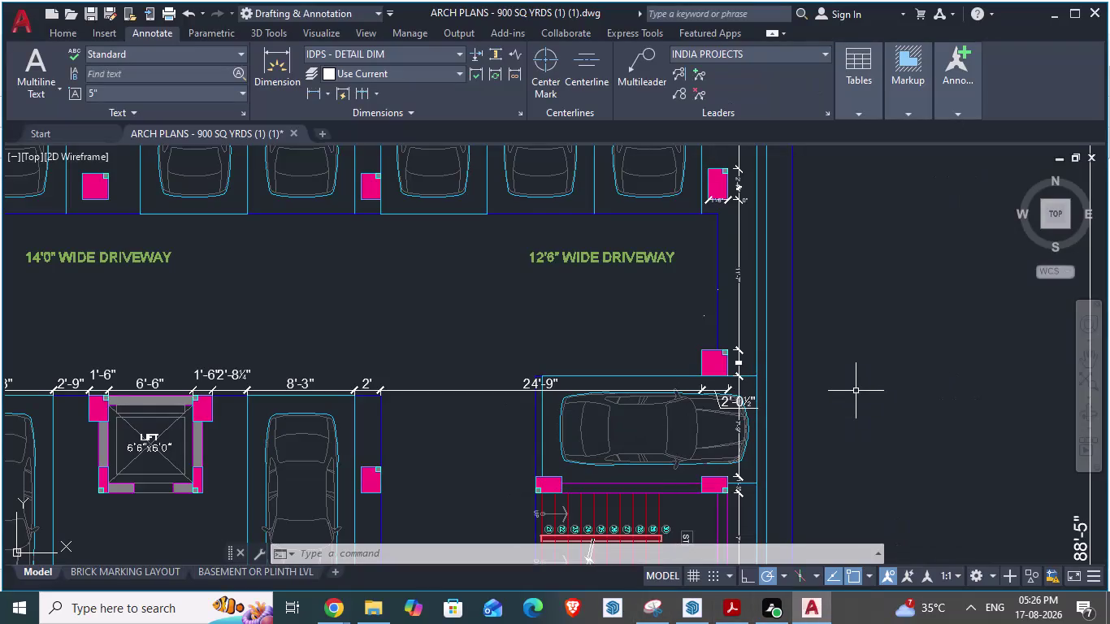
Edit the IDPS - DETAIL DIM style overrides with D and show the Symbols and Arrows settings.
key(d)
key(Return)
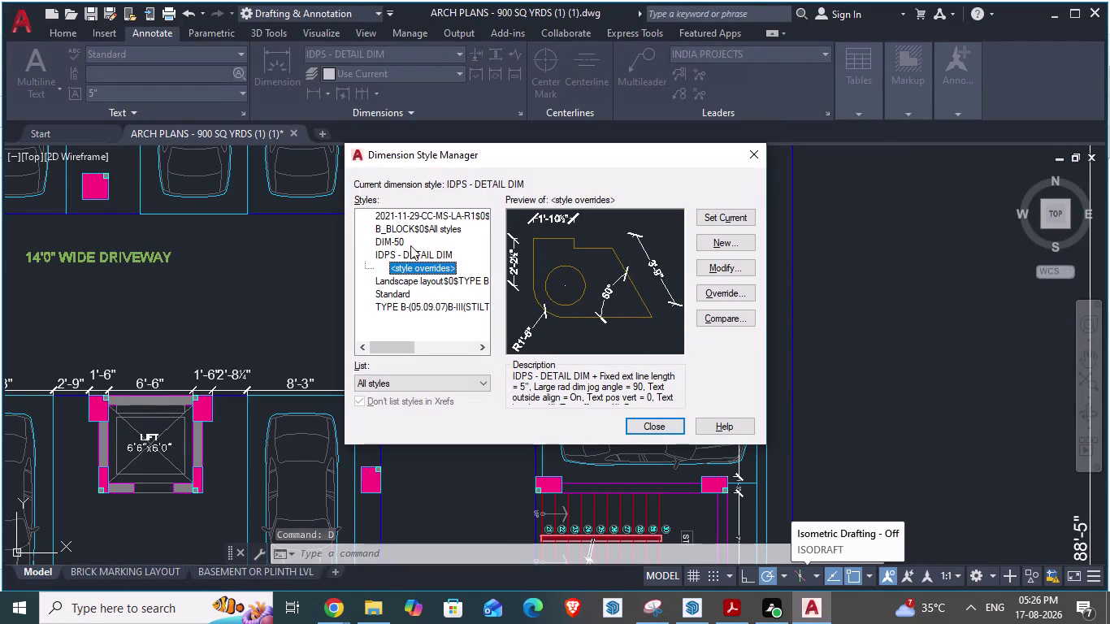
click(745, 267)
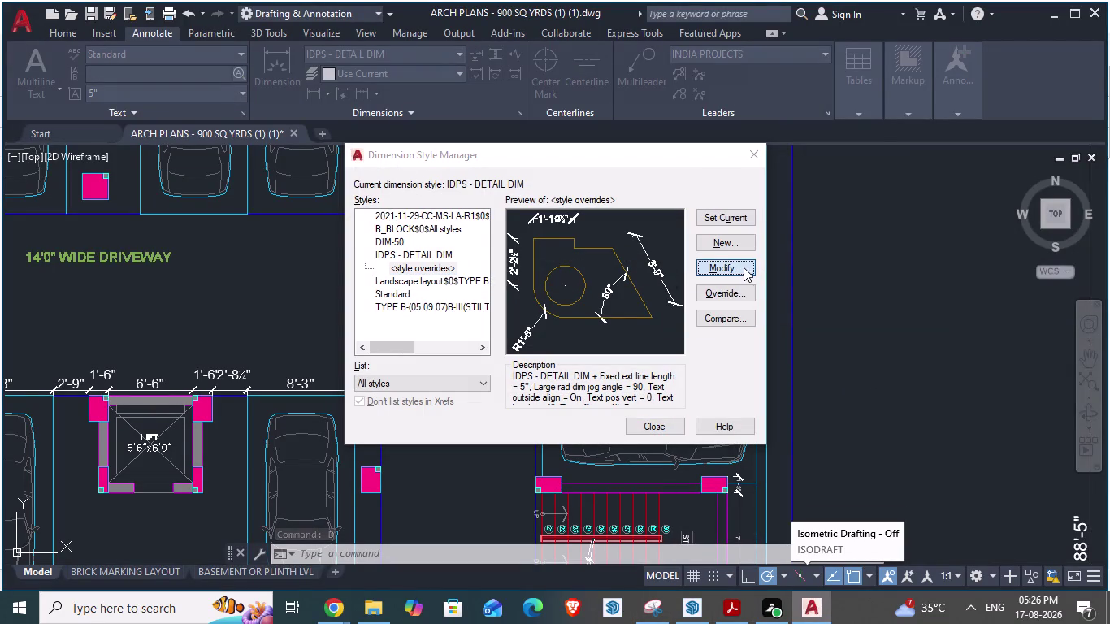
click(343, 117)
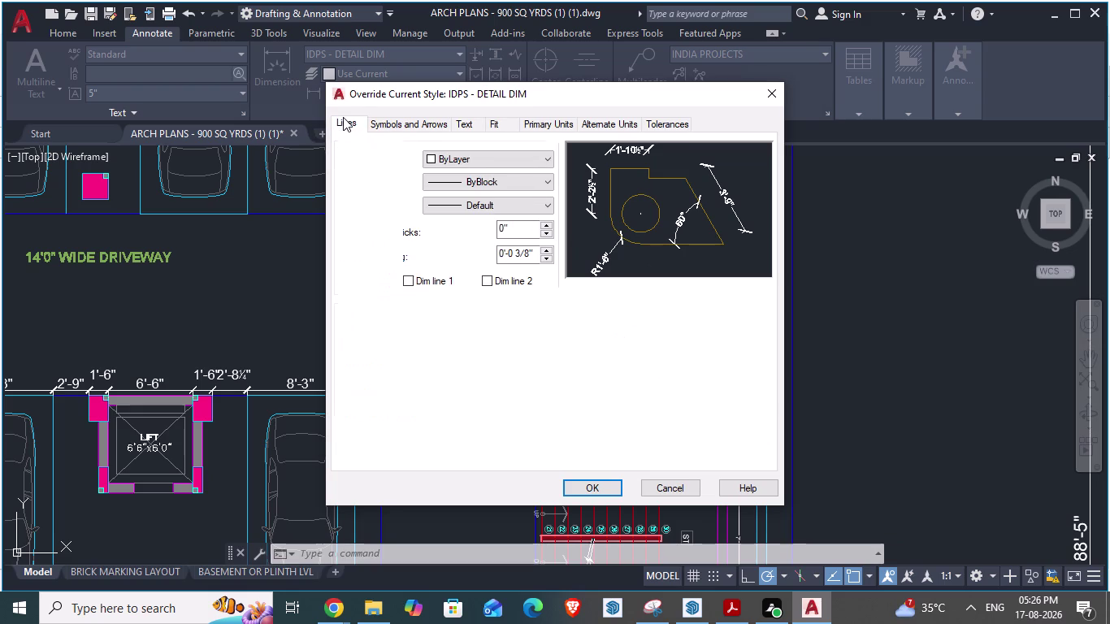
click(344, 118)
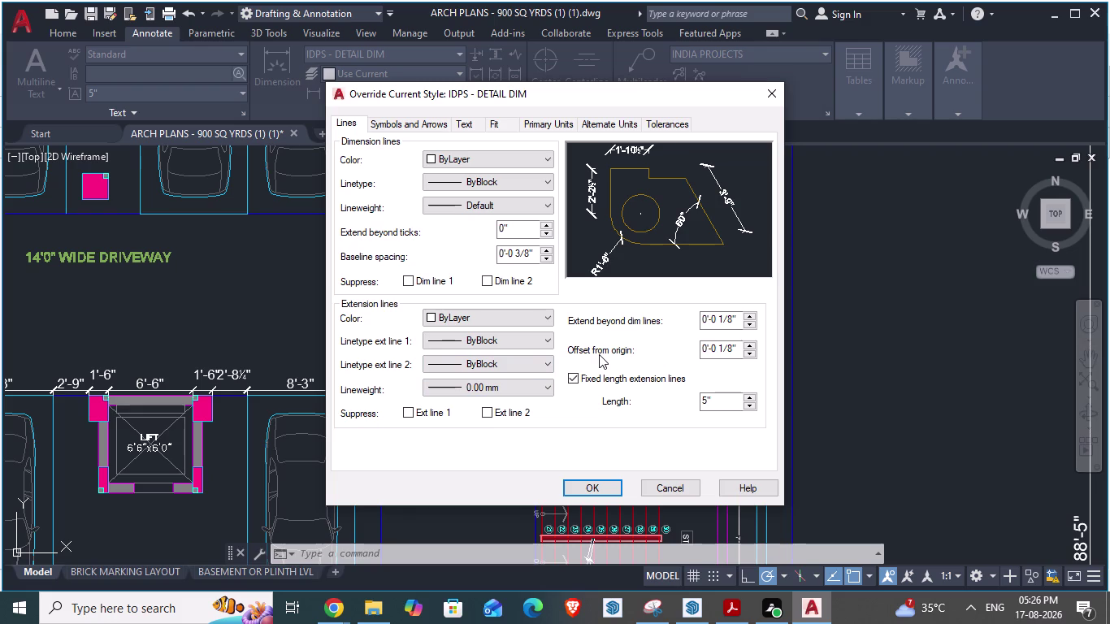
click(379, 122)
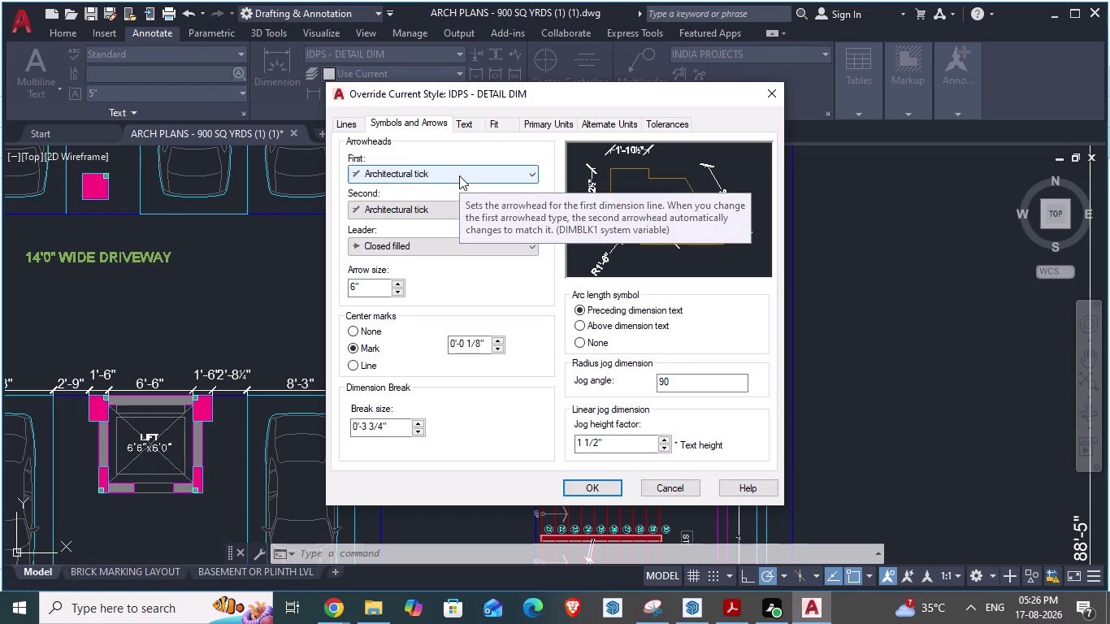
Set both first and second arrowheads to Closed filled.
click(459, 176)
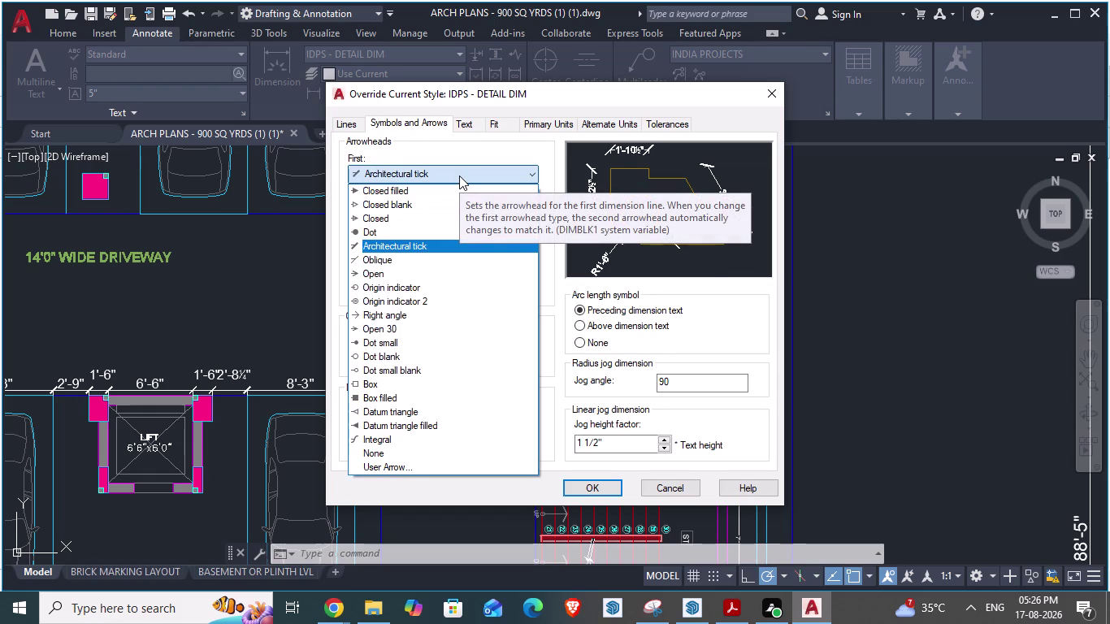
click(404, 192)
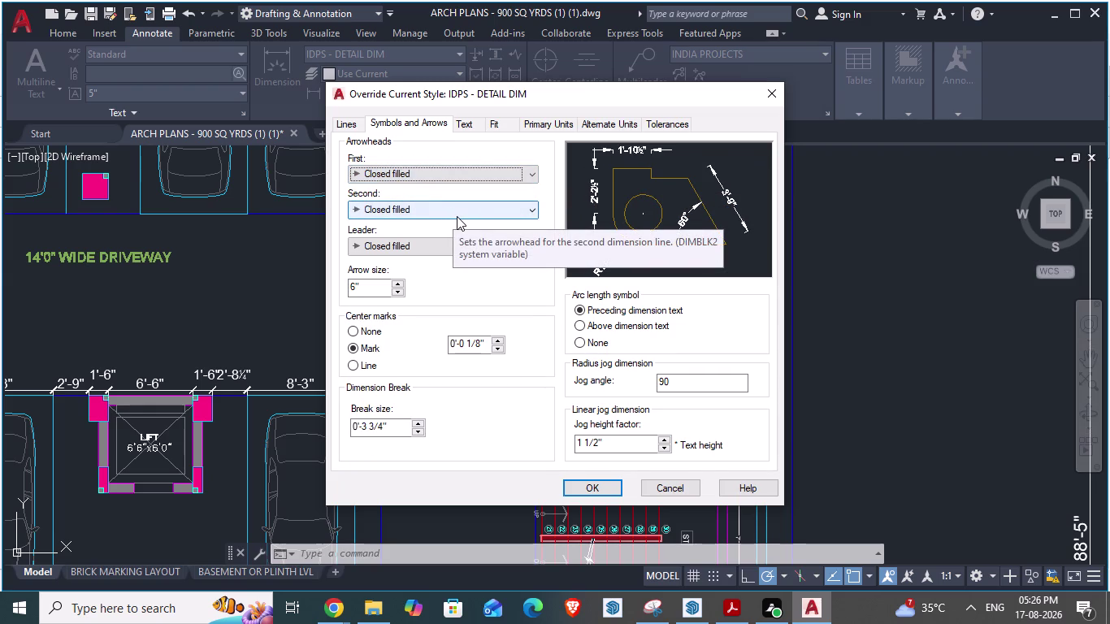
click(468, 173)
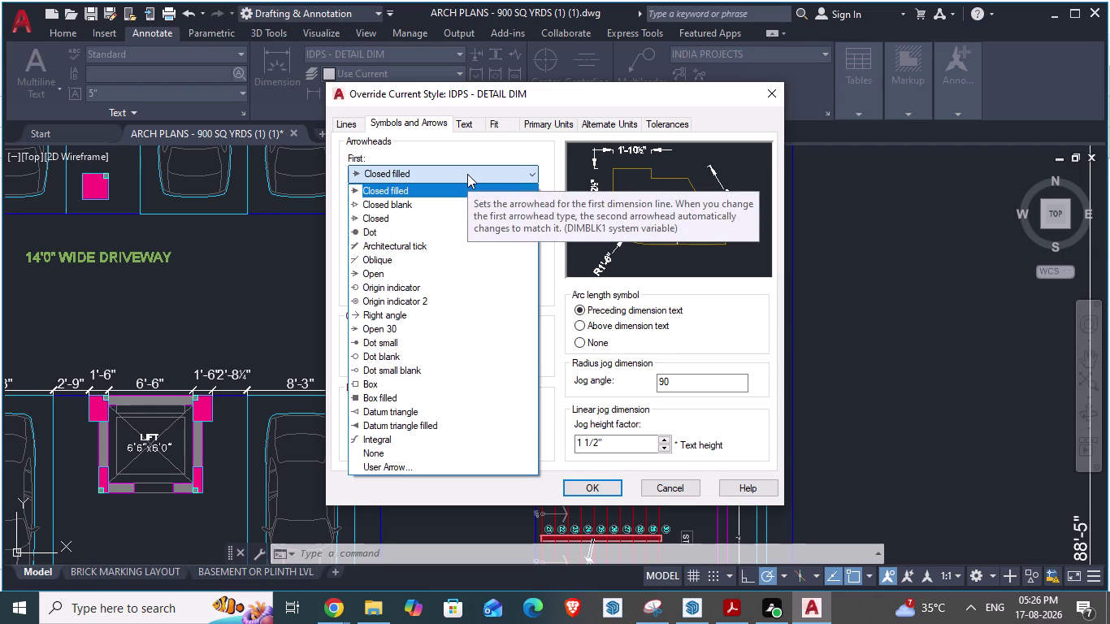
click(467, 174)
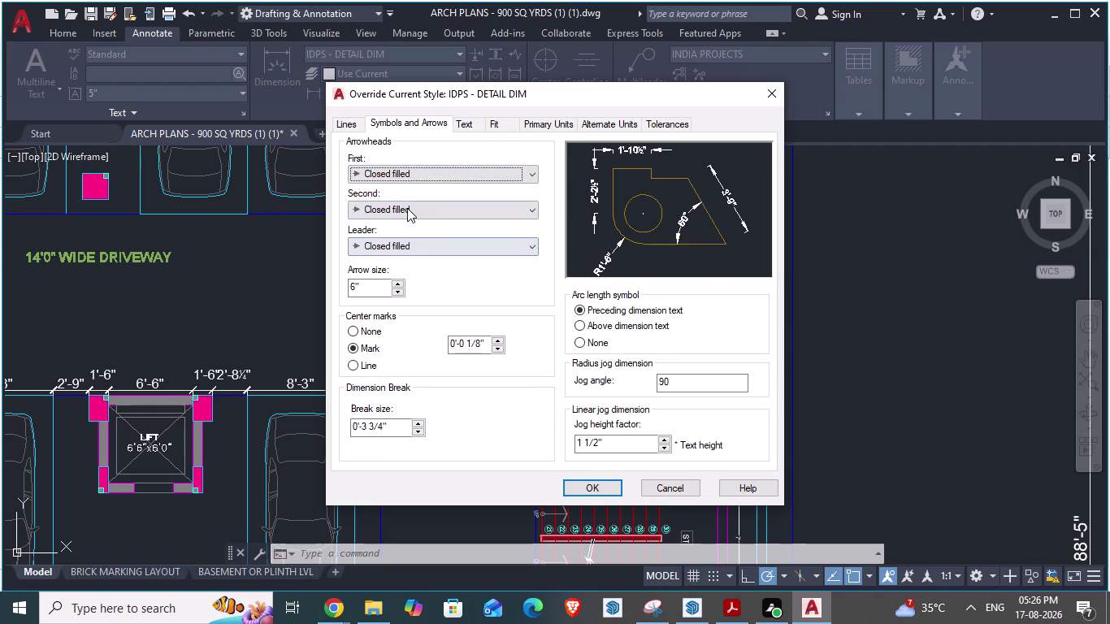
click(412, 208)
click(396, 227)
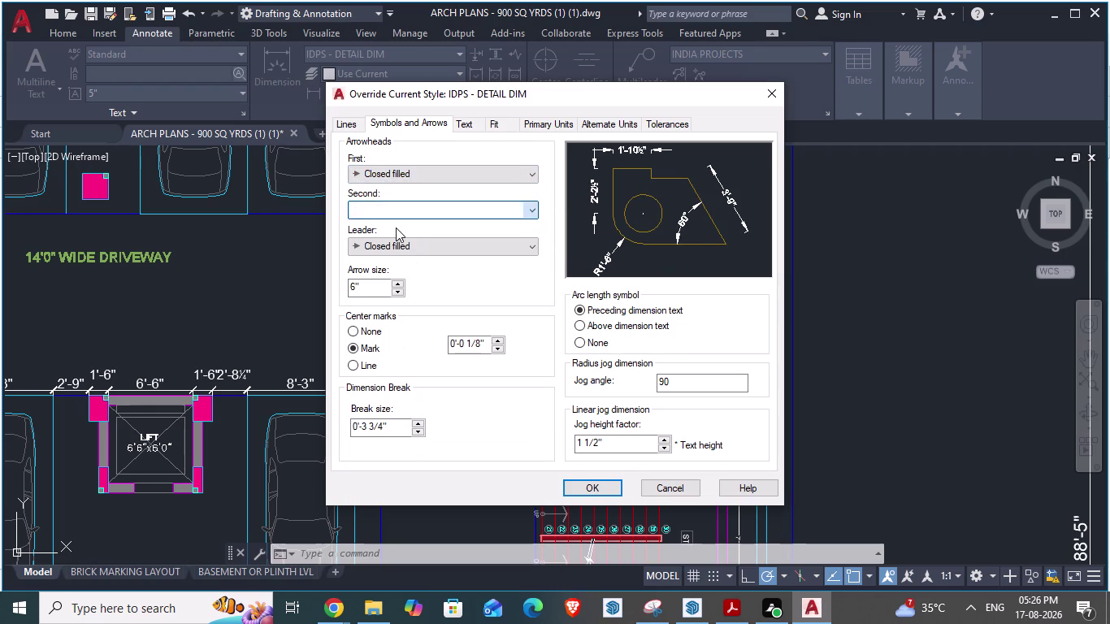
Enter 4" as the arrow size.
click(460, 277)
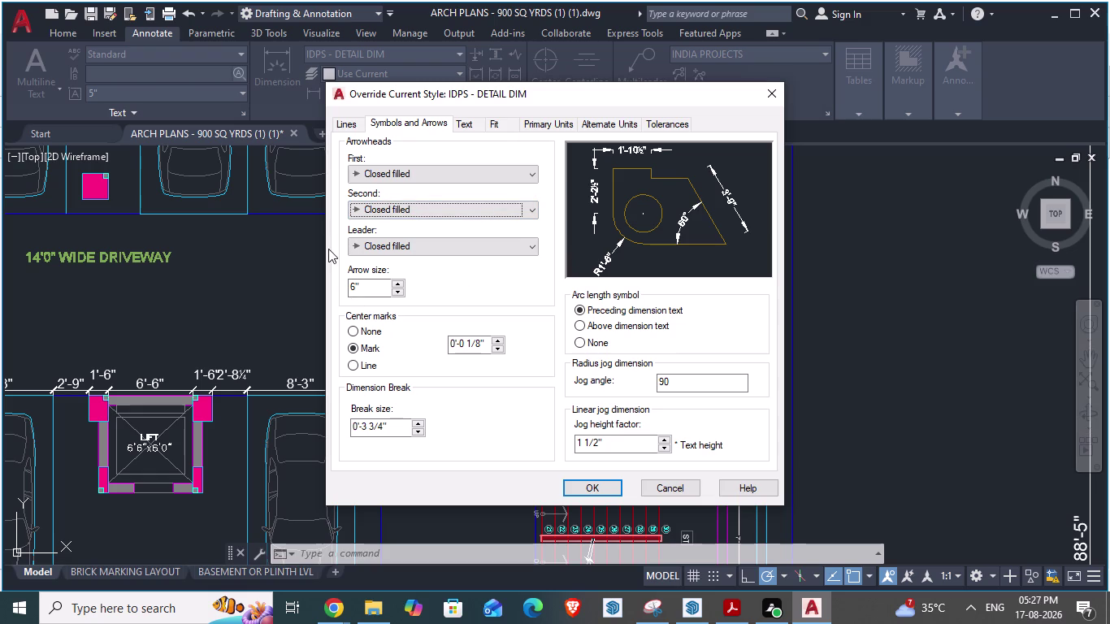
drag(364, 283, 326, 276)
text(4")
click(504, 299)
click(367, 289)
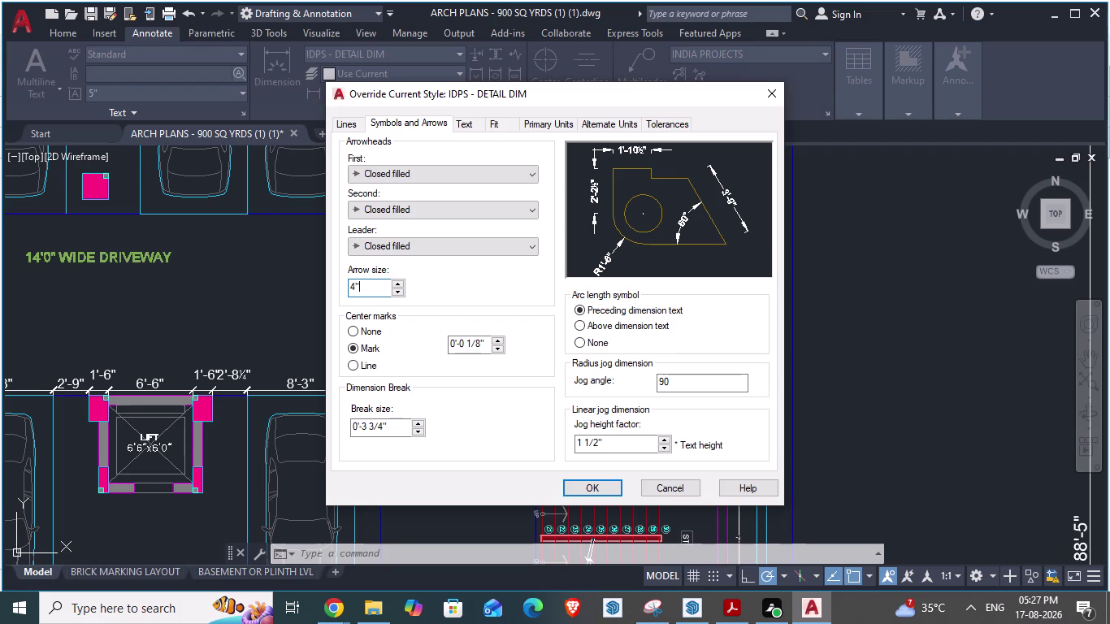
Show the override's Text settings, with ARIAL text style and white text color.
click(546, 271)
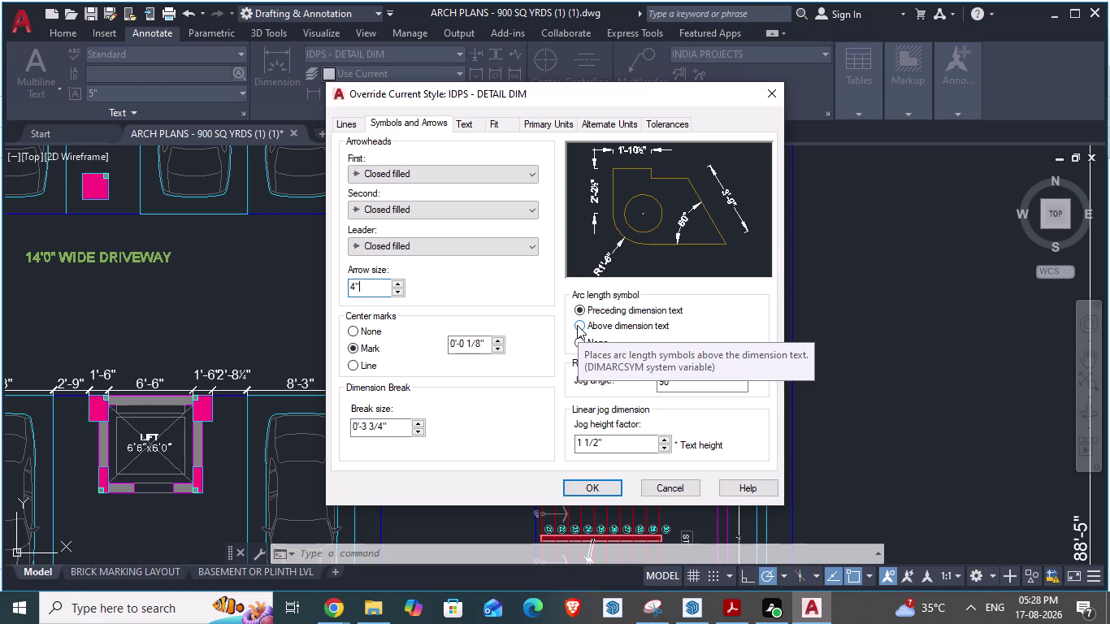
click(463, 120)
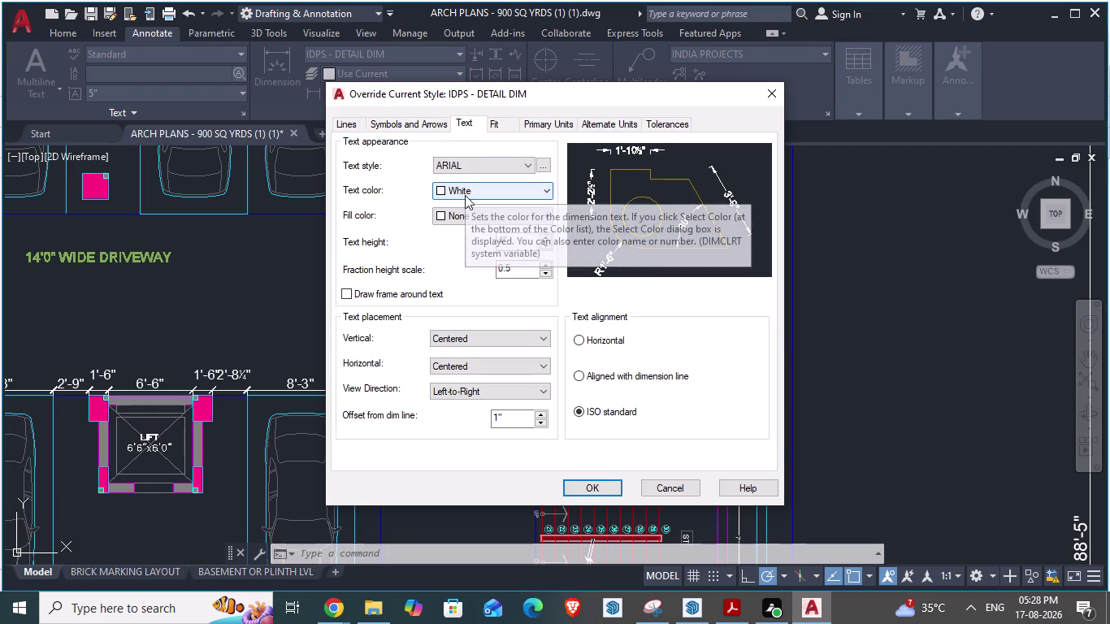
Keep ARIAL as the override's text style and review the other text options.
click(471, 170)
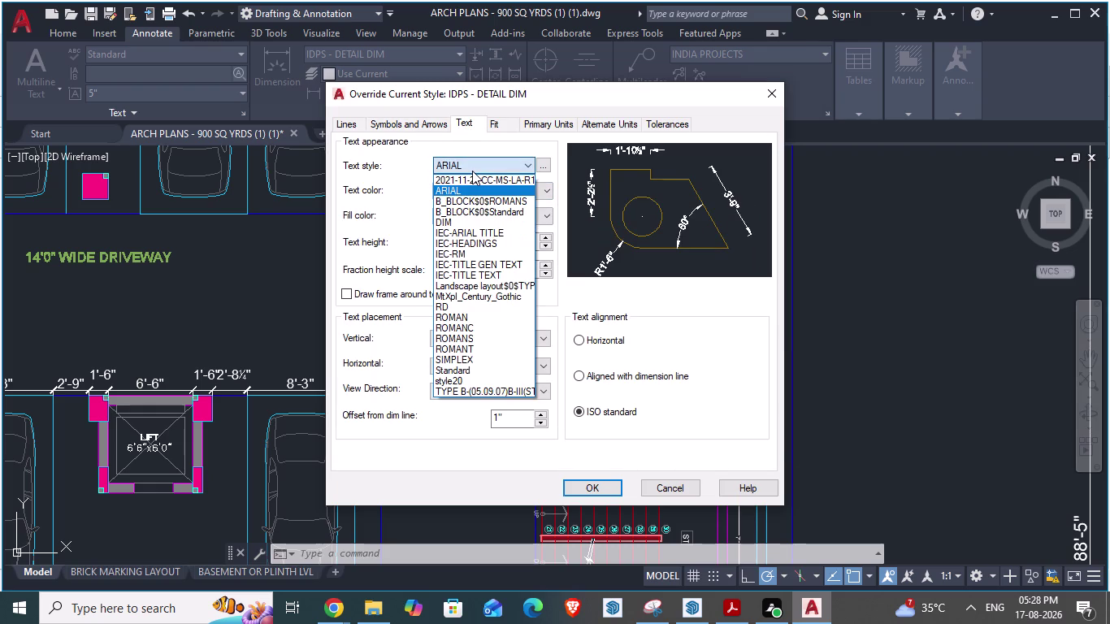
click(472, 171)
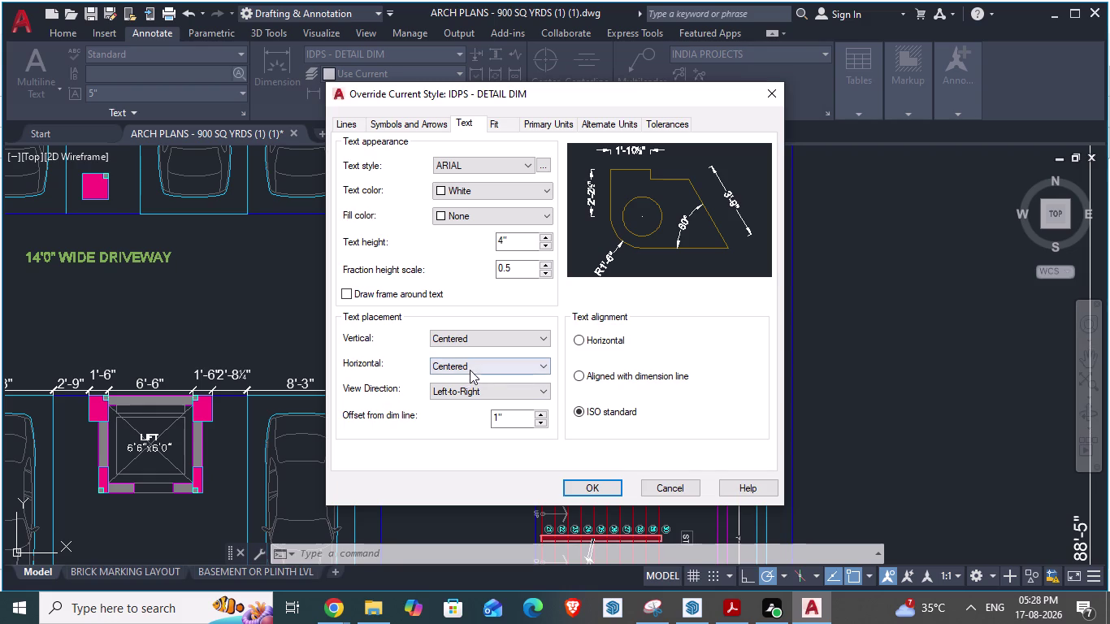
click(523, 289)
click(514, 263)
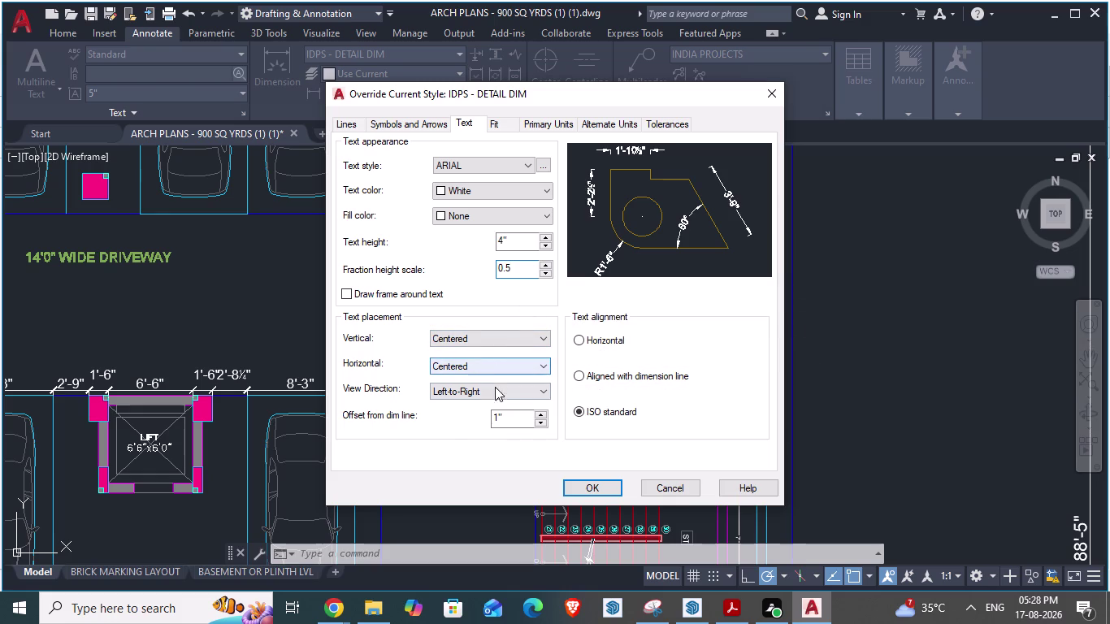
click(458, 422)
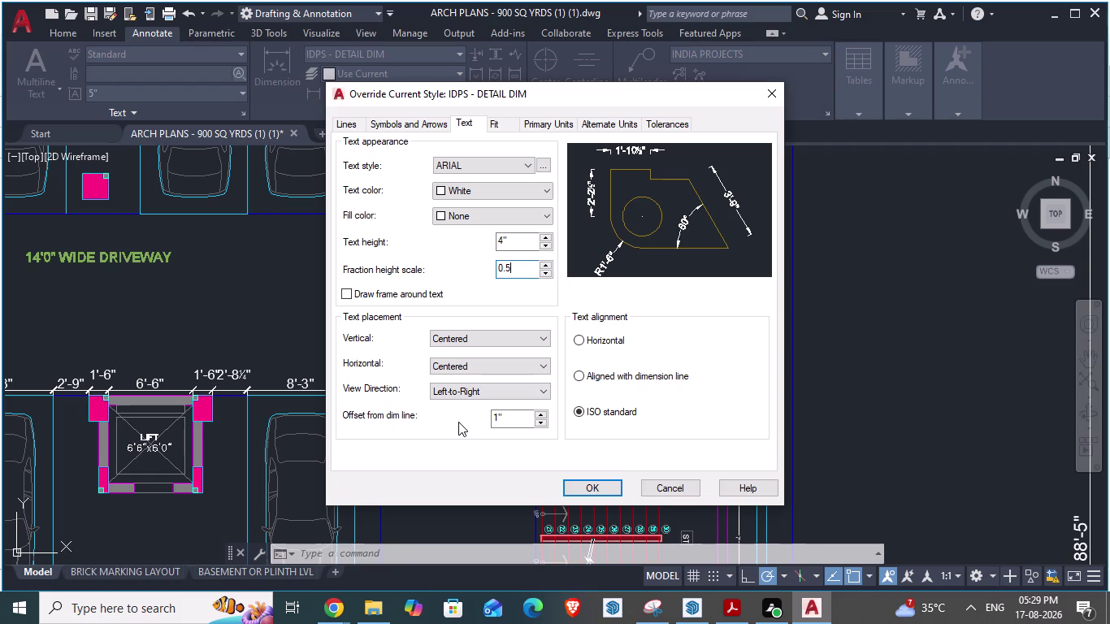
Keep text vertically centered and set the offset from dimension line to 0.5".
click(468, 331)
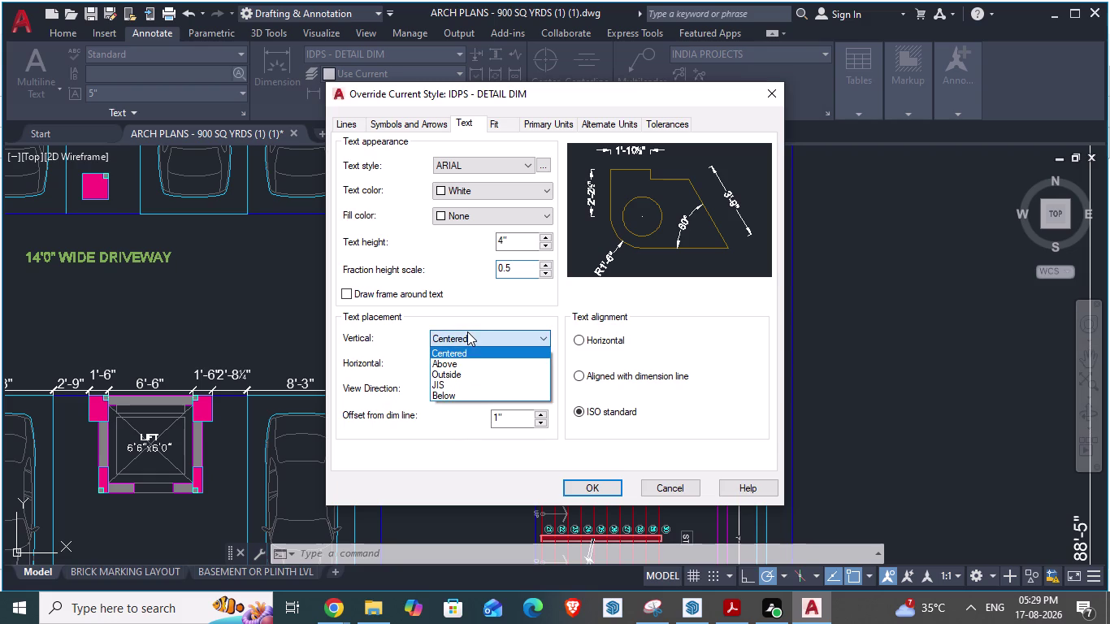
click(467, 352)
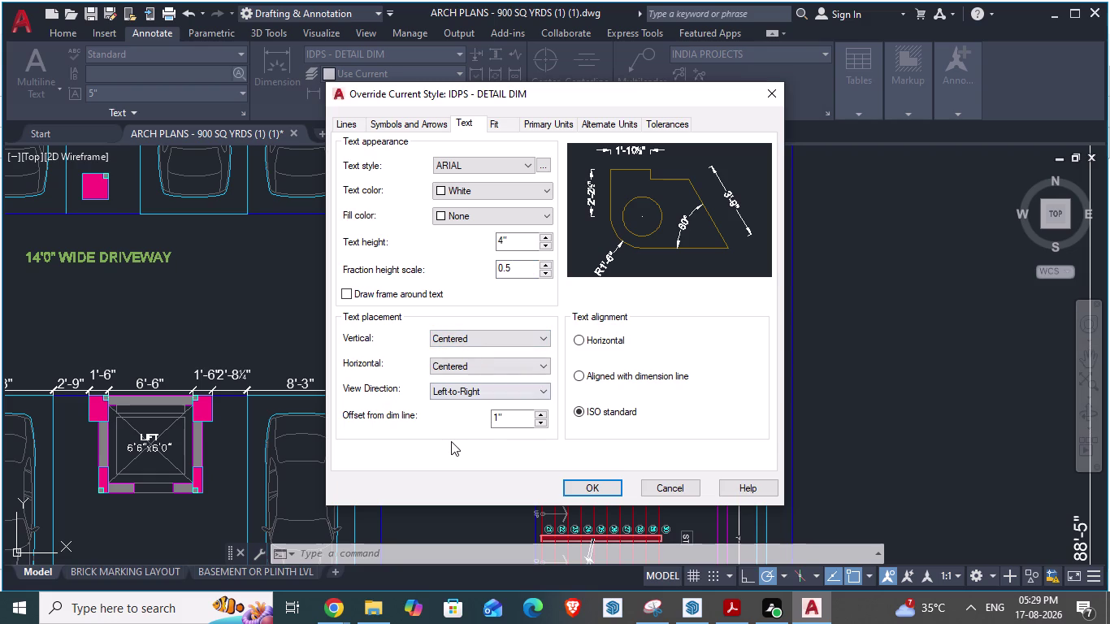
click(451, 441)
drag(508, 415, 477, 426)
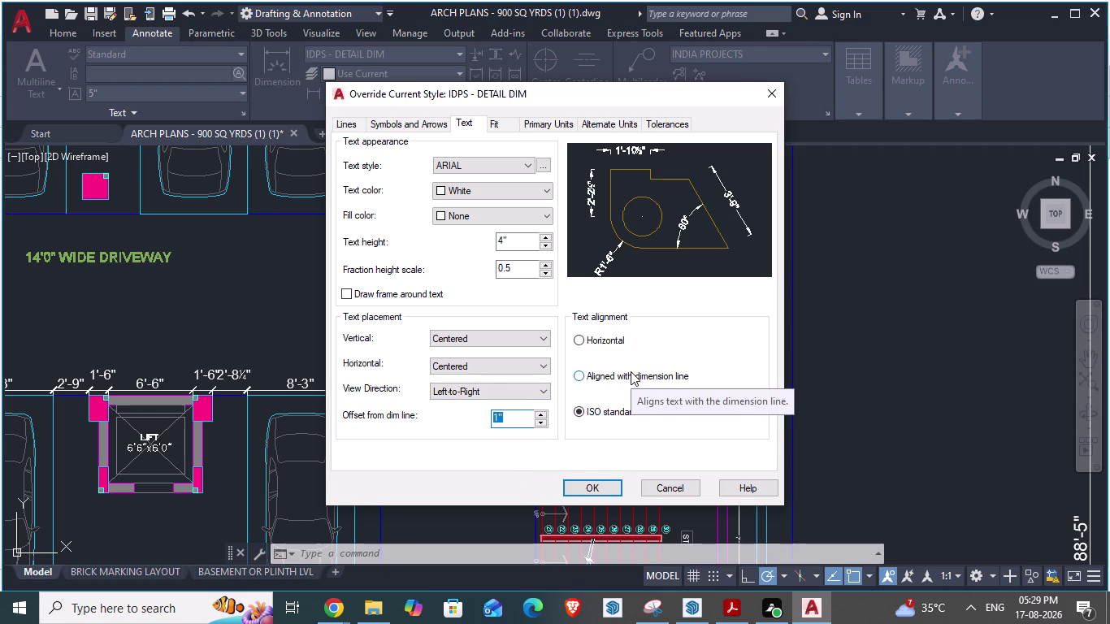
text(0.5")
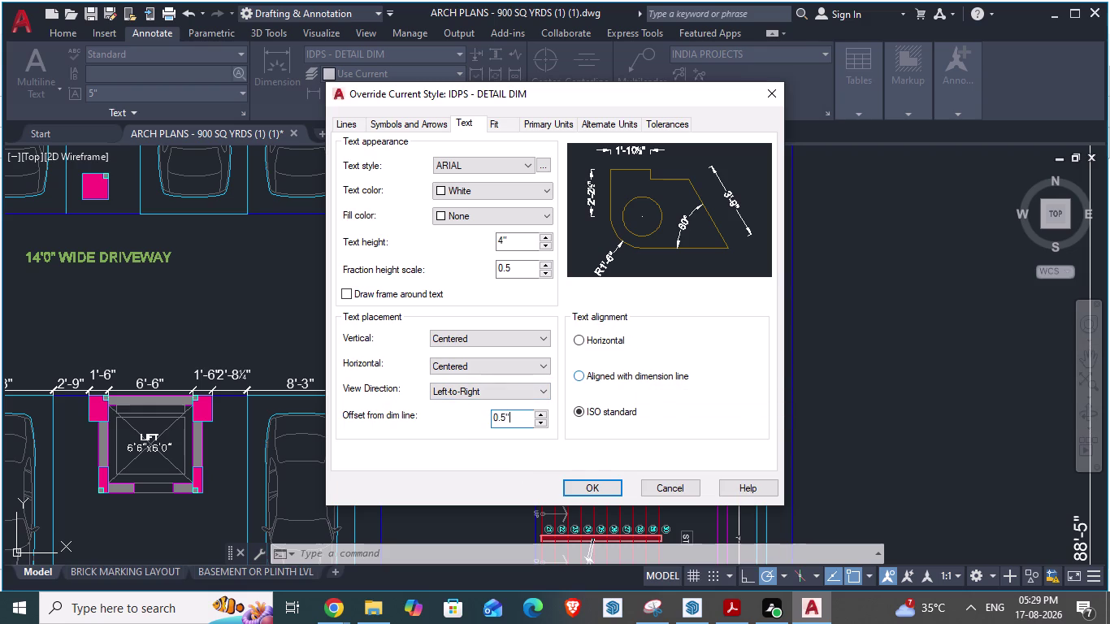
click(534, 440)
click(505, 122)
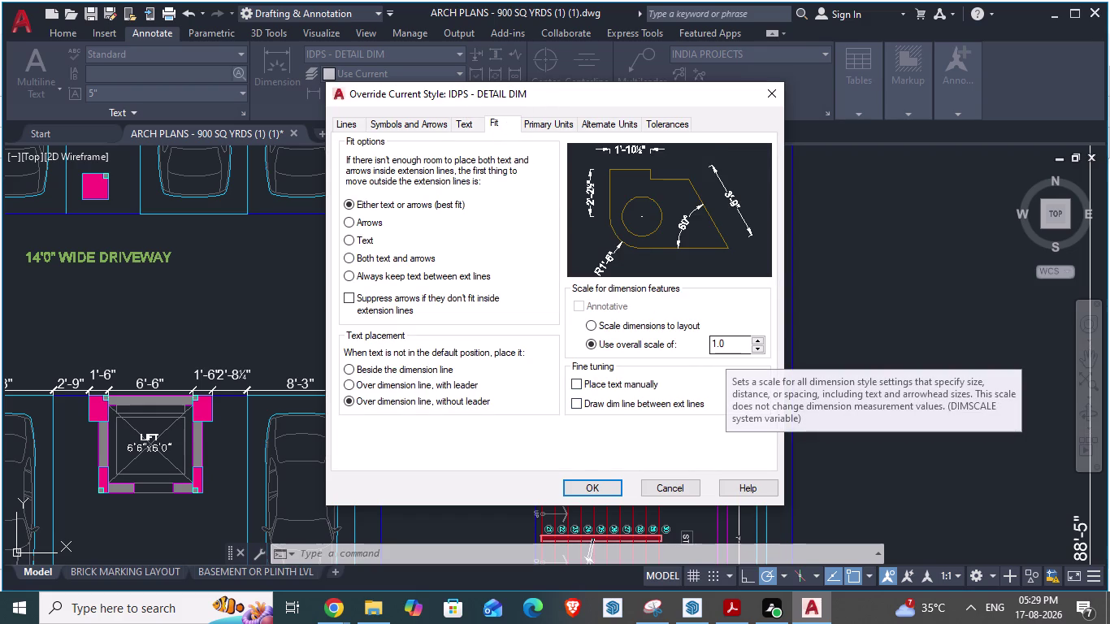
Set the overall scale to 0.5 and place displaced text beside the dimension line.
drag(730, 348, 682, 340)
text(0.5)
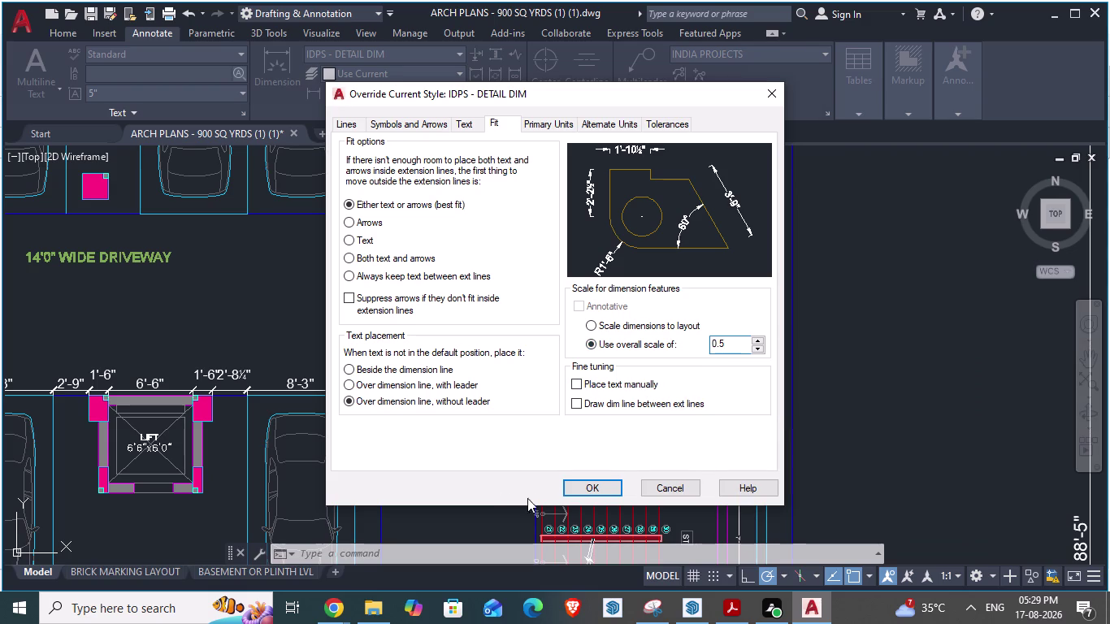
click(539, 435)
click(349, 371)
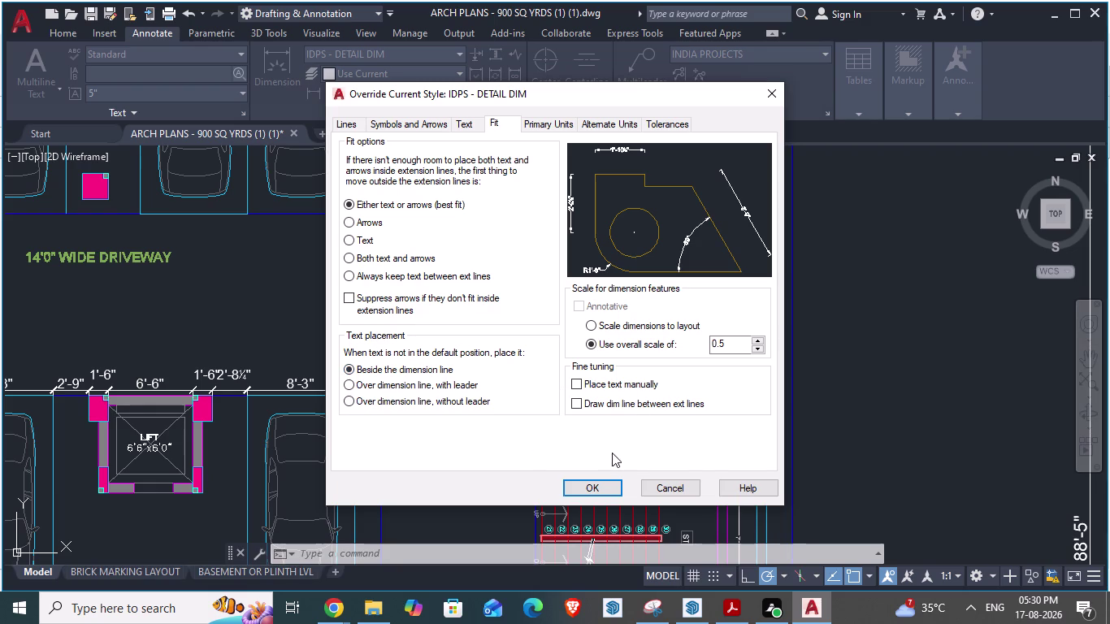
Always draw dimension lines between extension lines and accept the override settings.
click(566, 403)
click(580, 404)
click(581, 399)
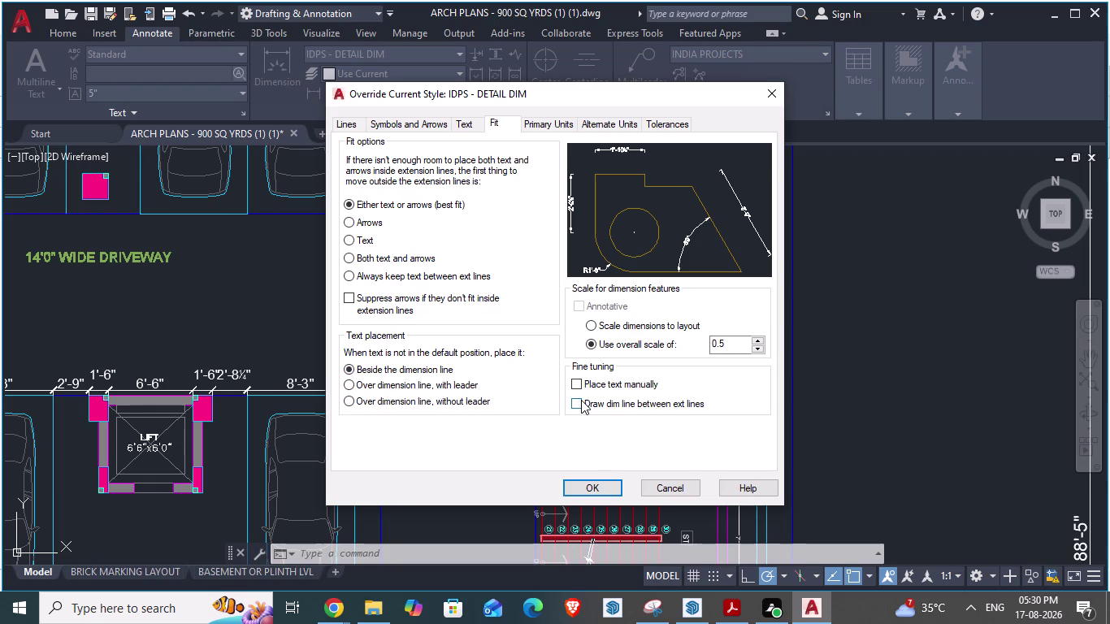
click(581, 400)
click(581, 400)
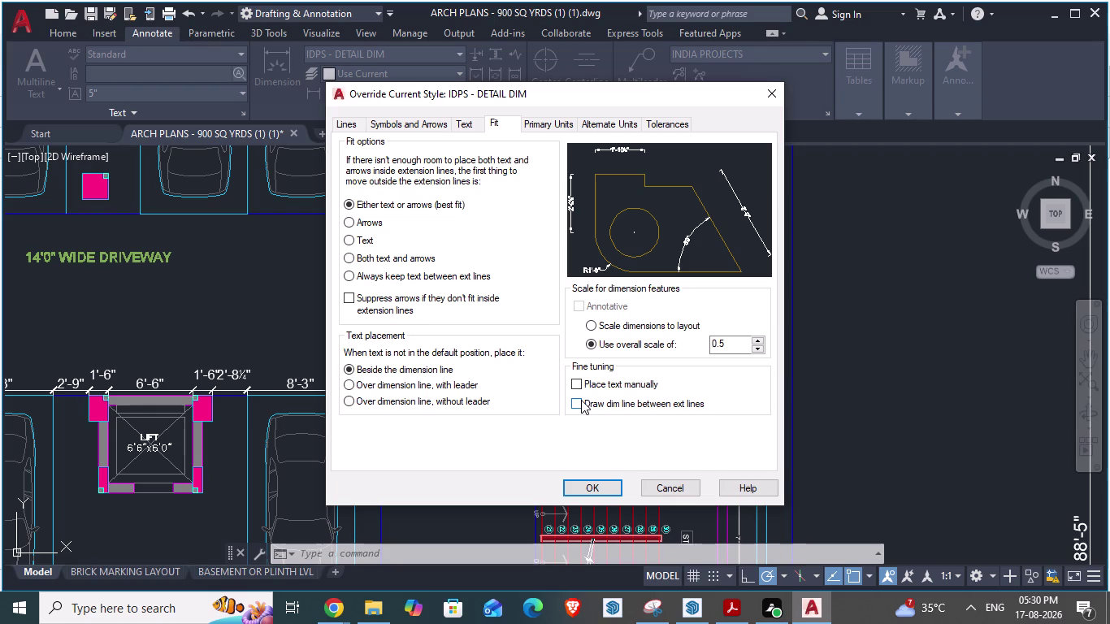
click(581, 399)
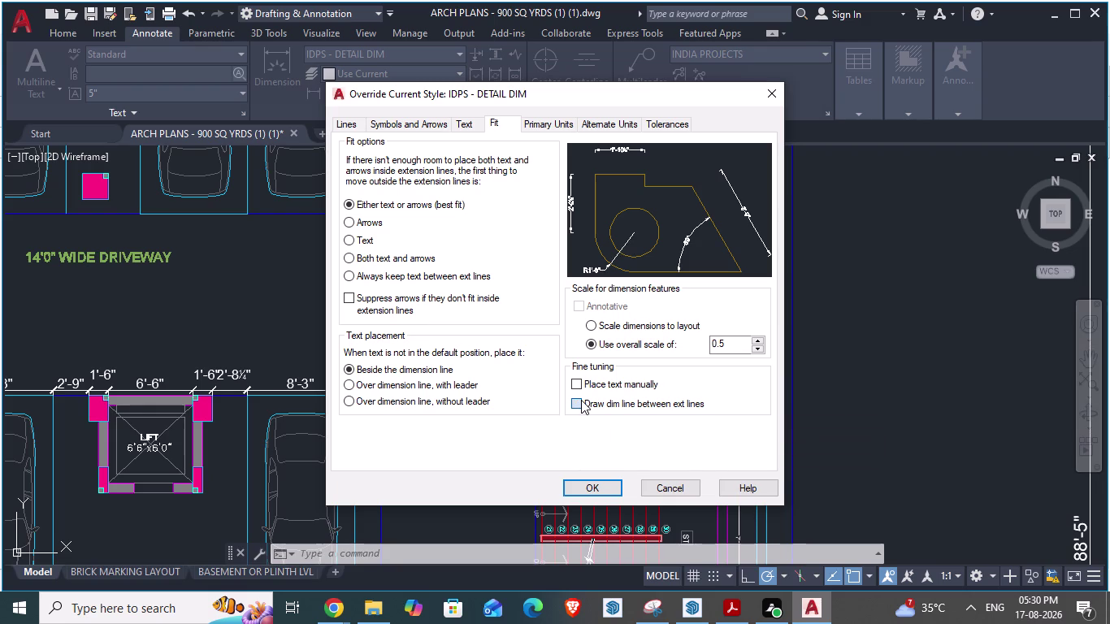
click(581, 400)
click(577, 403)
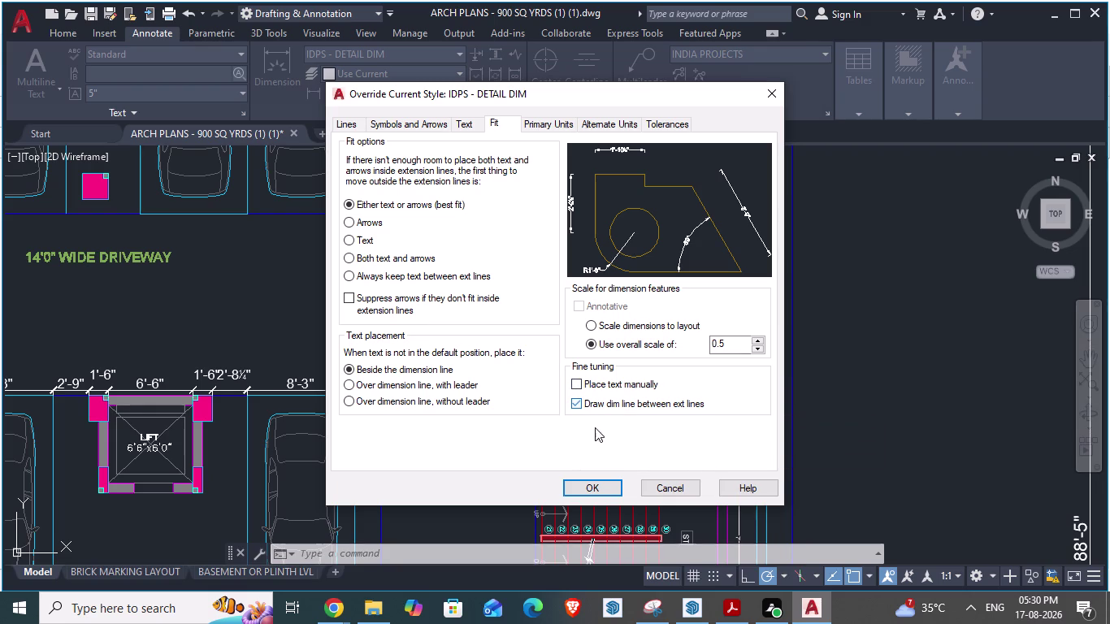
scroll(up, 3)
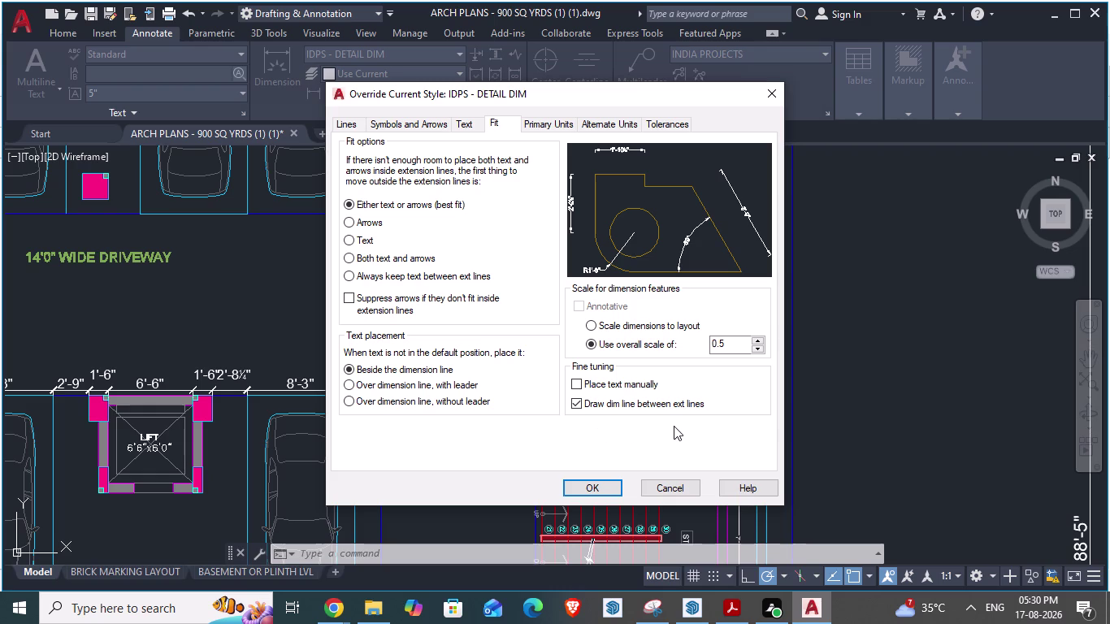
click(596, 486)
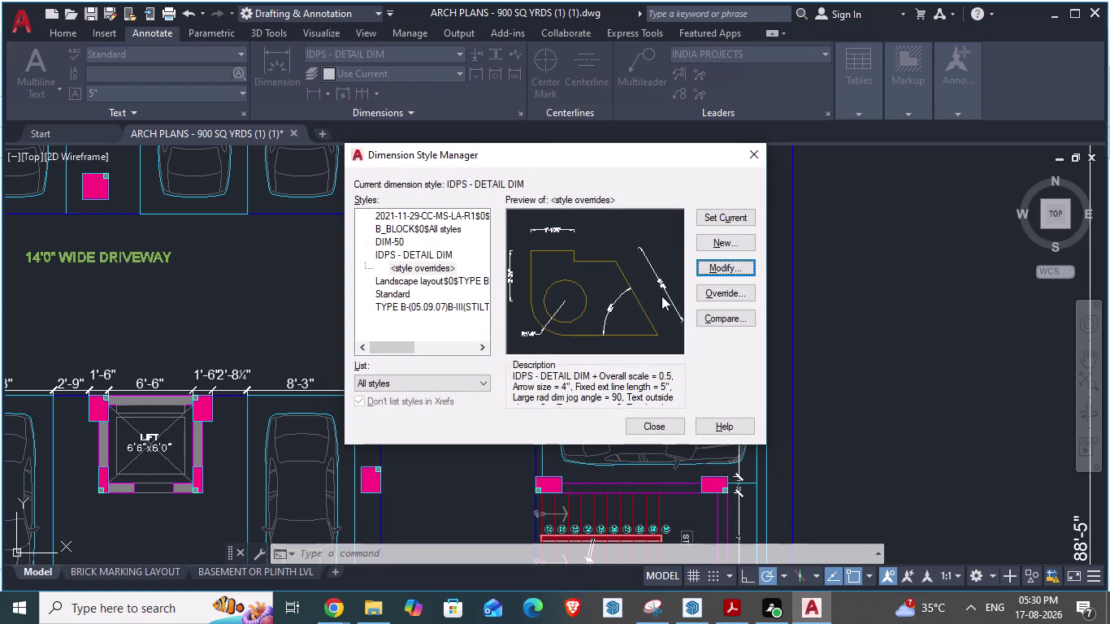
Make the style overrides current and inspect restyled plan dimensions like 2'-4½".
click(705, 221)
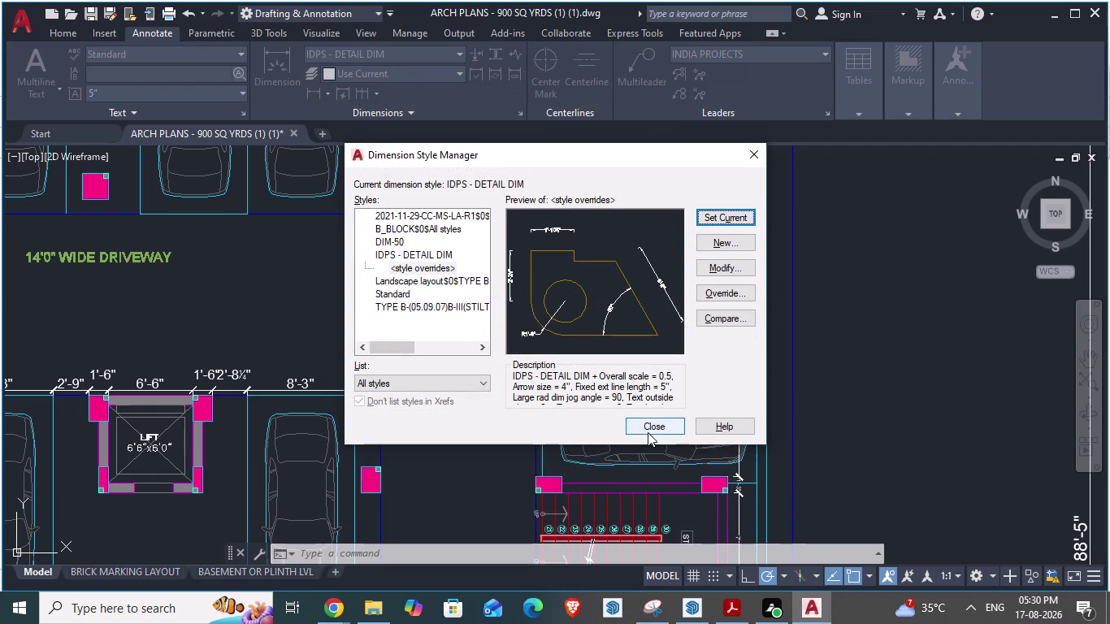
click(648, 432)
scroll(down, 3)
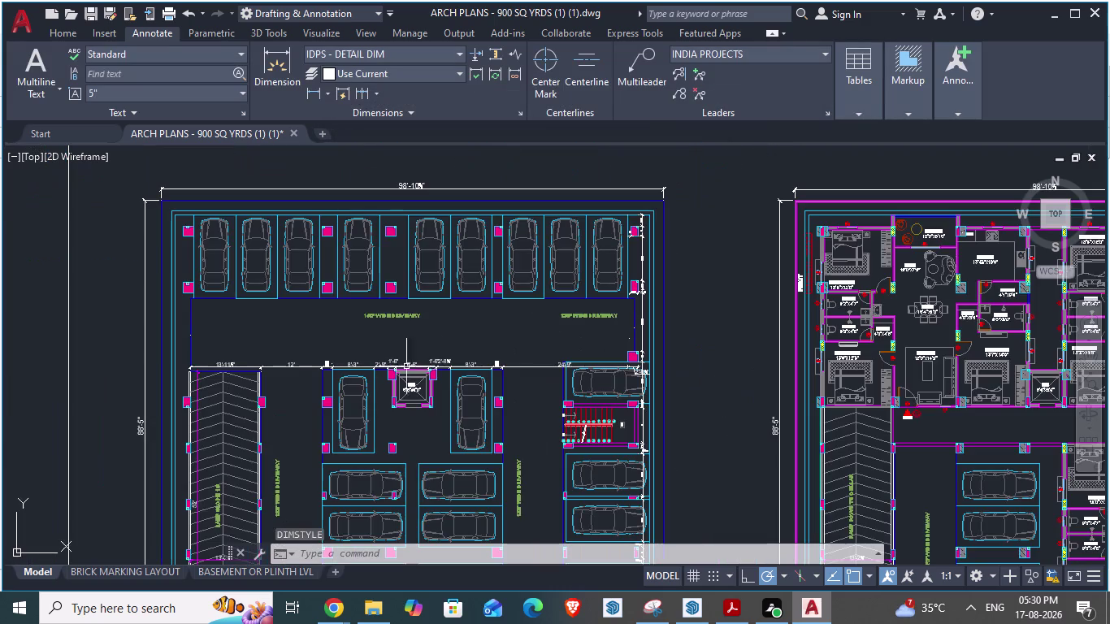
scroll(up, 3)
scroll(up, 3)
scroll(down, 3)
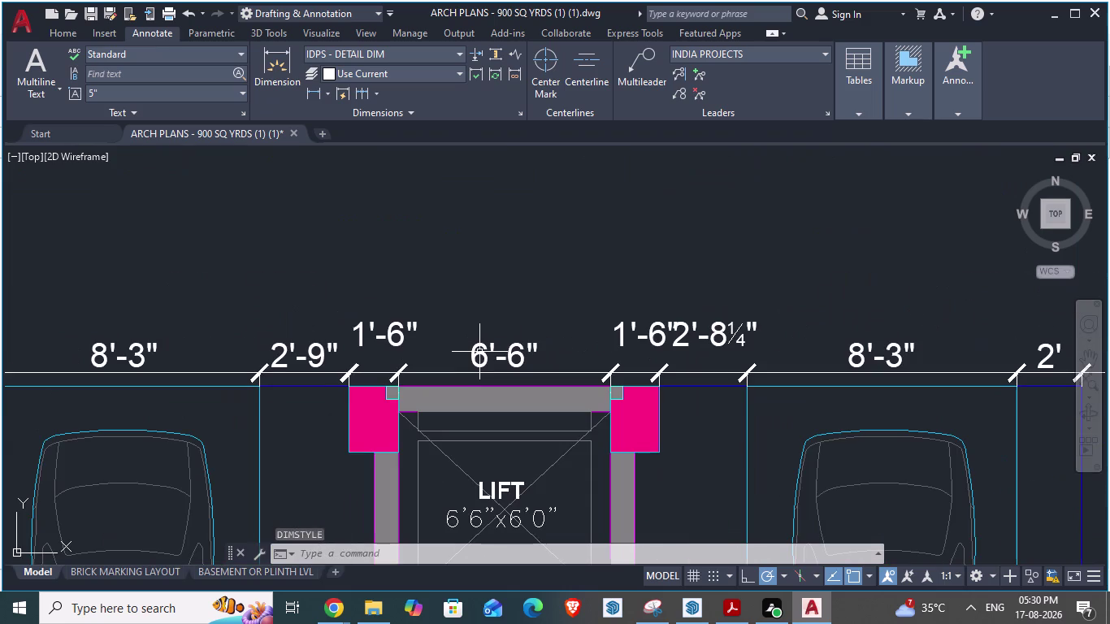
scroll(down, 3)
scroll(down, 3)
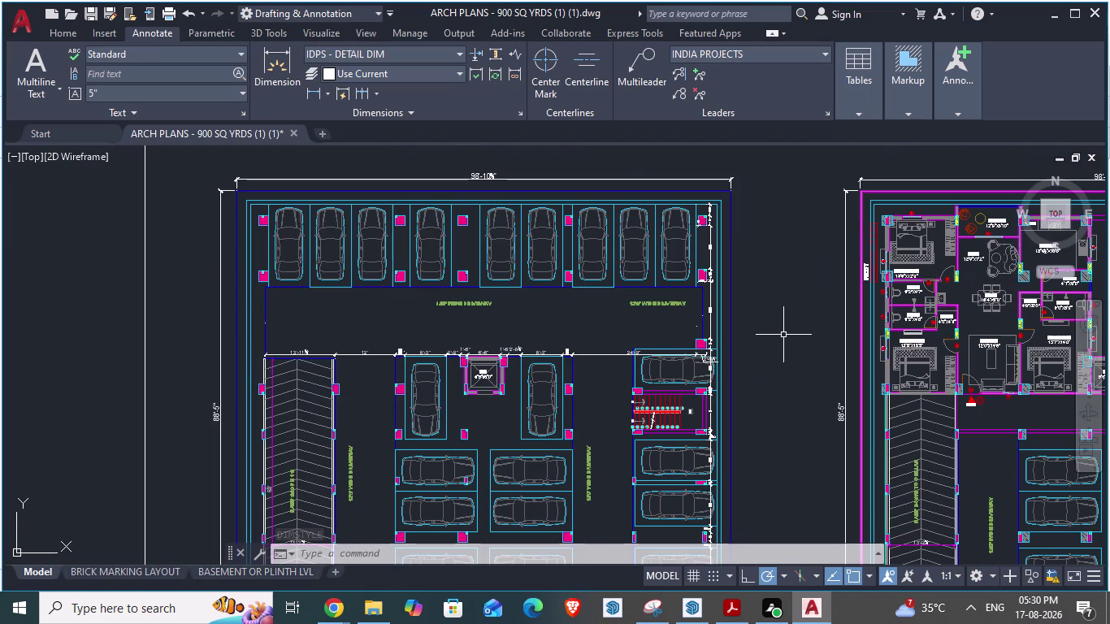
scroll(up, 3)
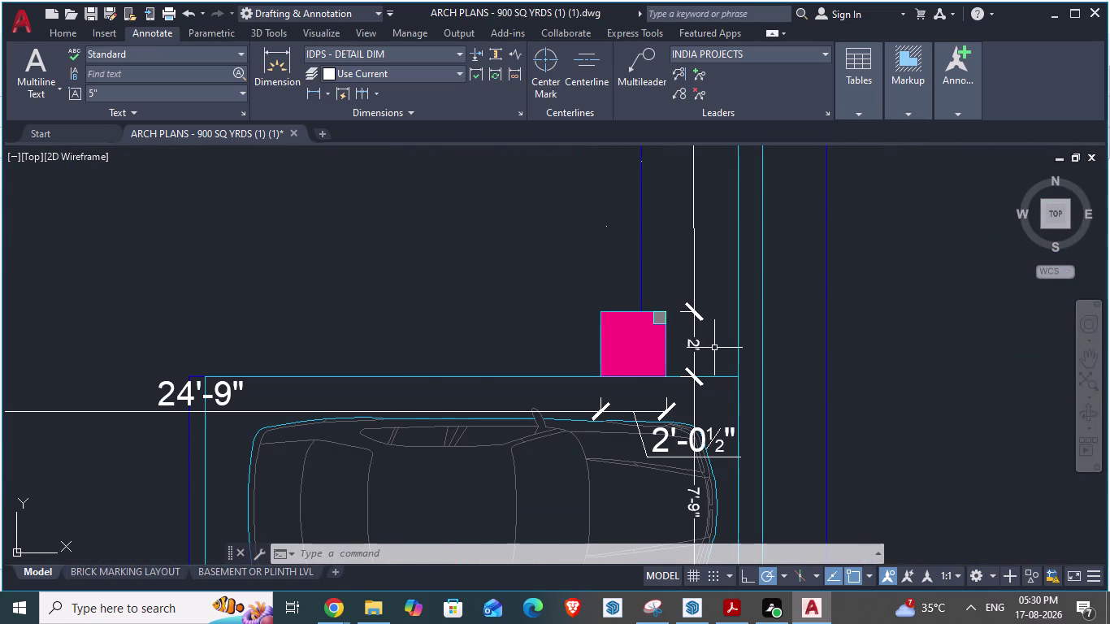
scroll(down, 3)
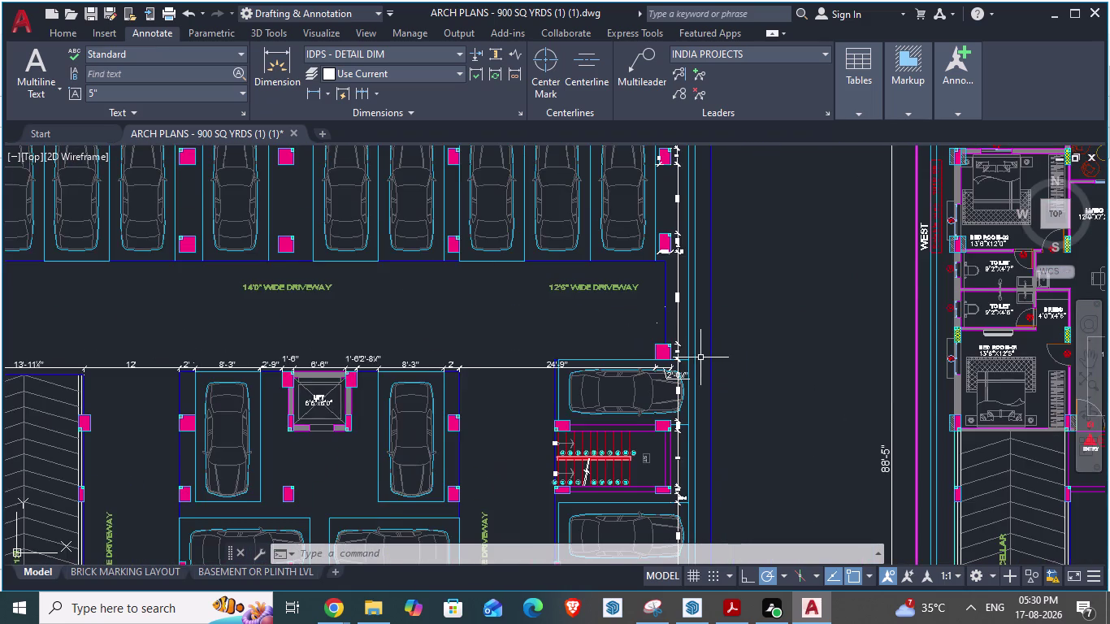
scroll(down, 3)
scroll(up, 3)
scroll(up, 3)
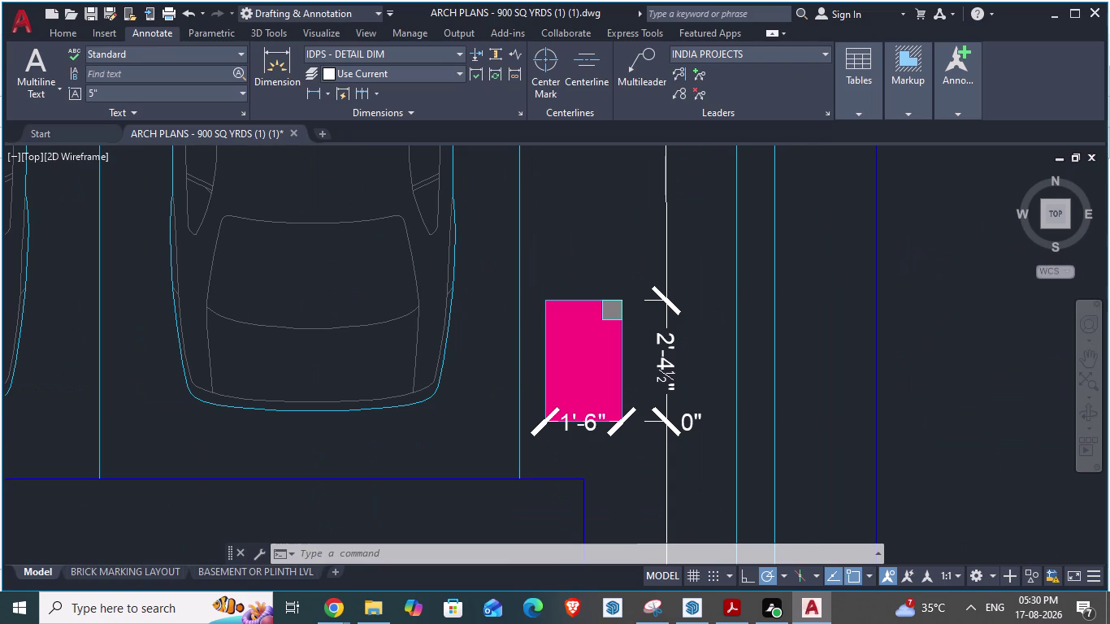
scroll(down, 3)
scroll(up, 3)
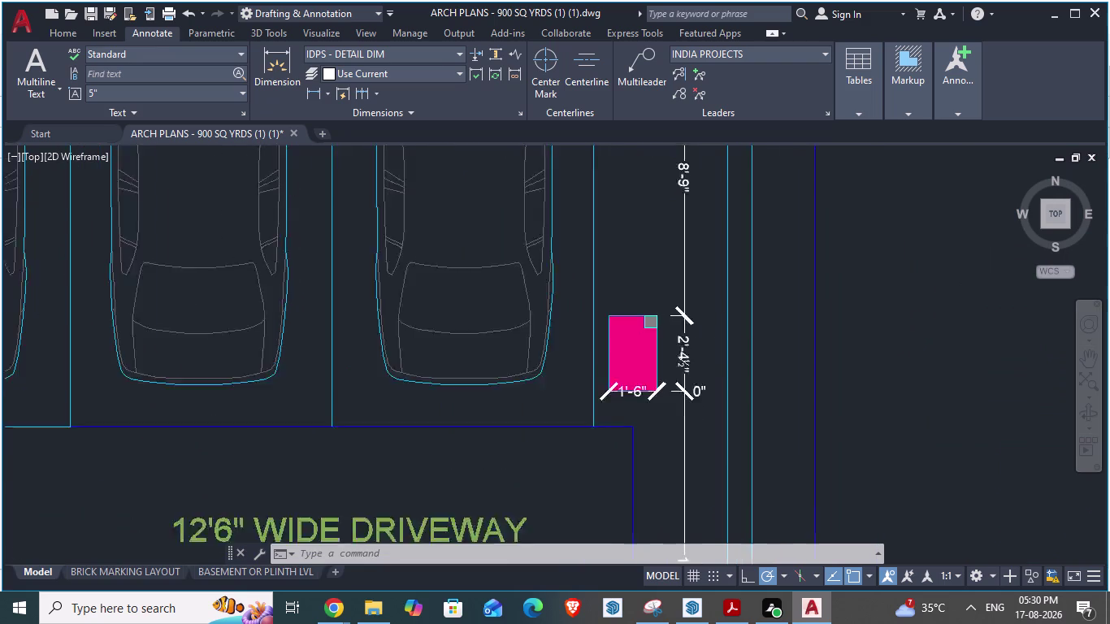
scroll(up, 3)
click(632, 343)
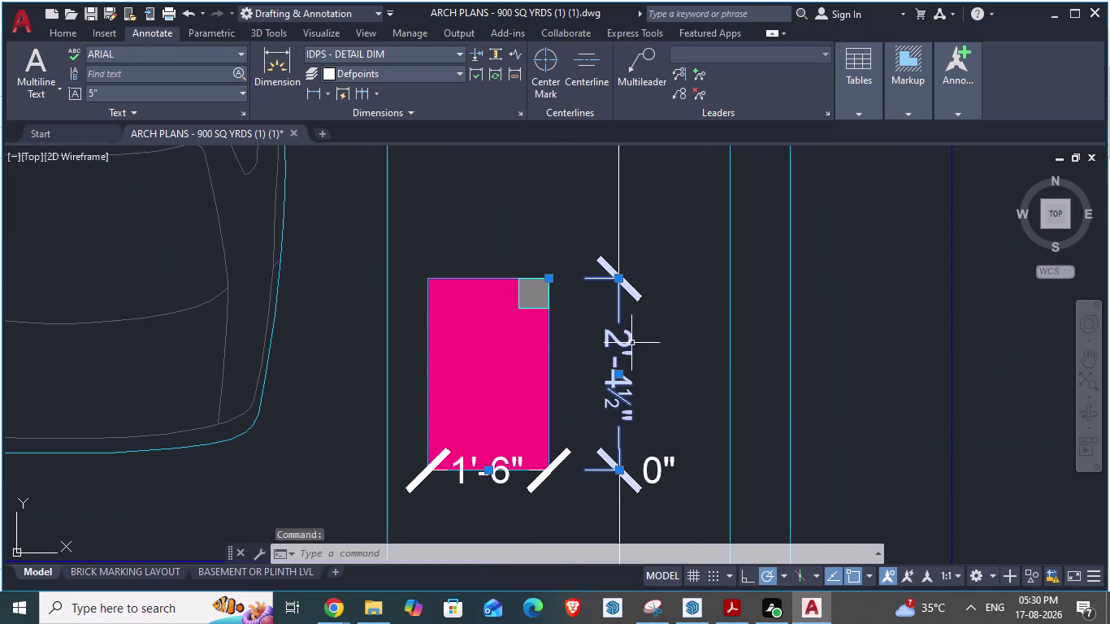
key(Escape)
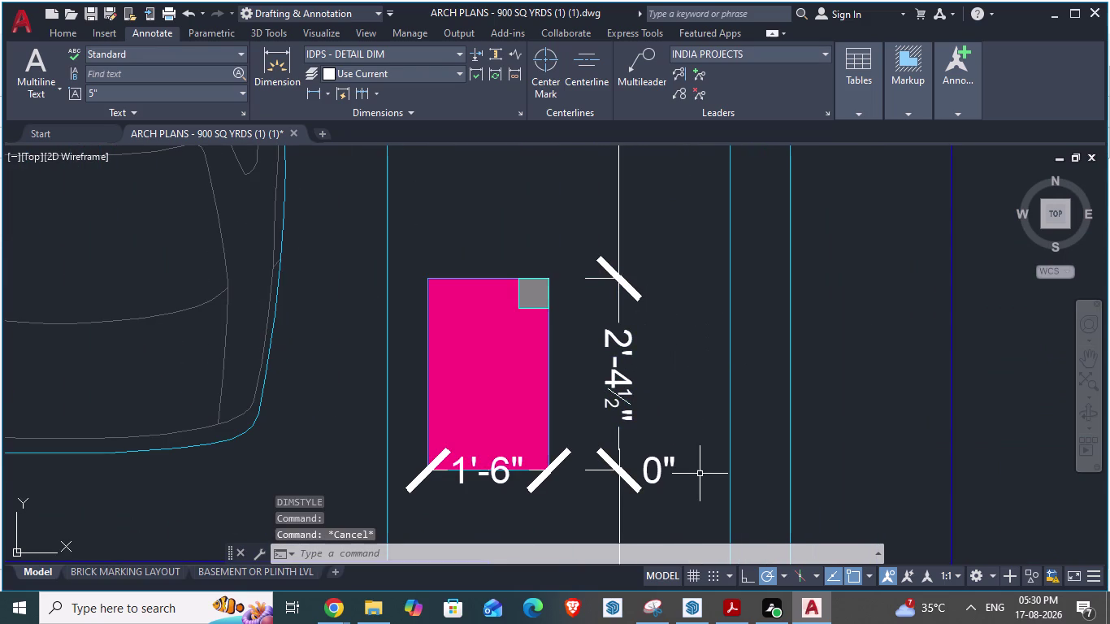
Reopen the IDPS - DETAIL DIM override's Text settings showing Arial at 4" height.
key(d)
key(Return)
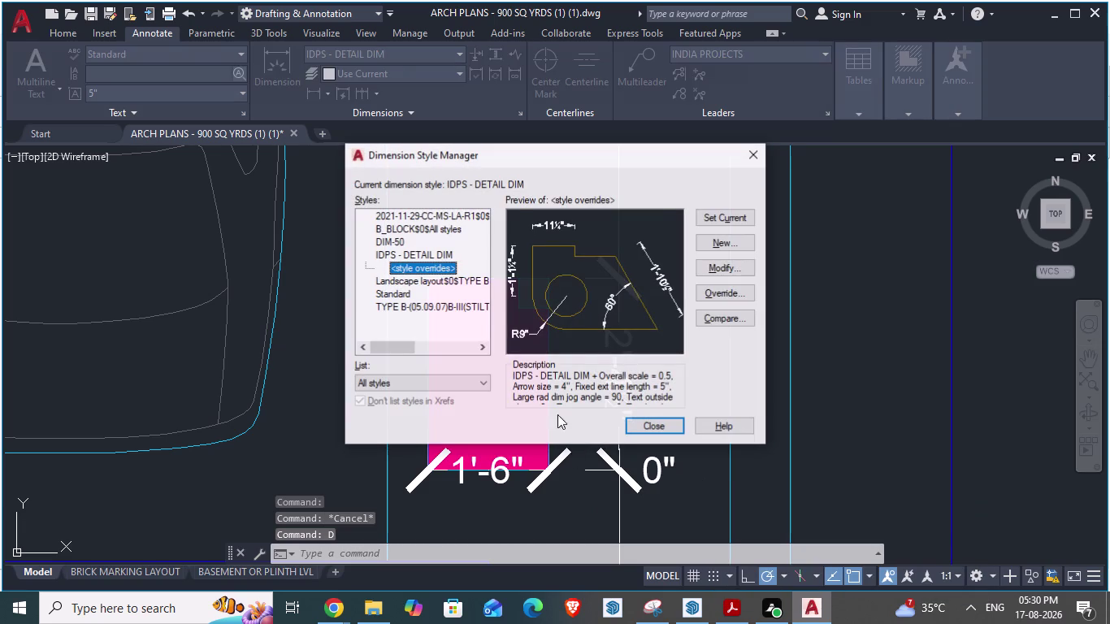
click(722, 271)
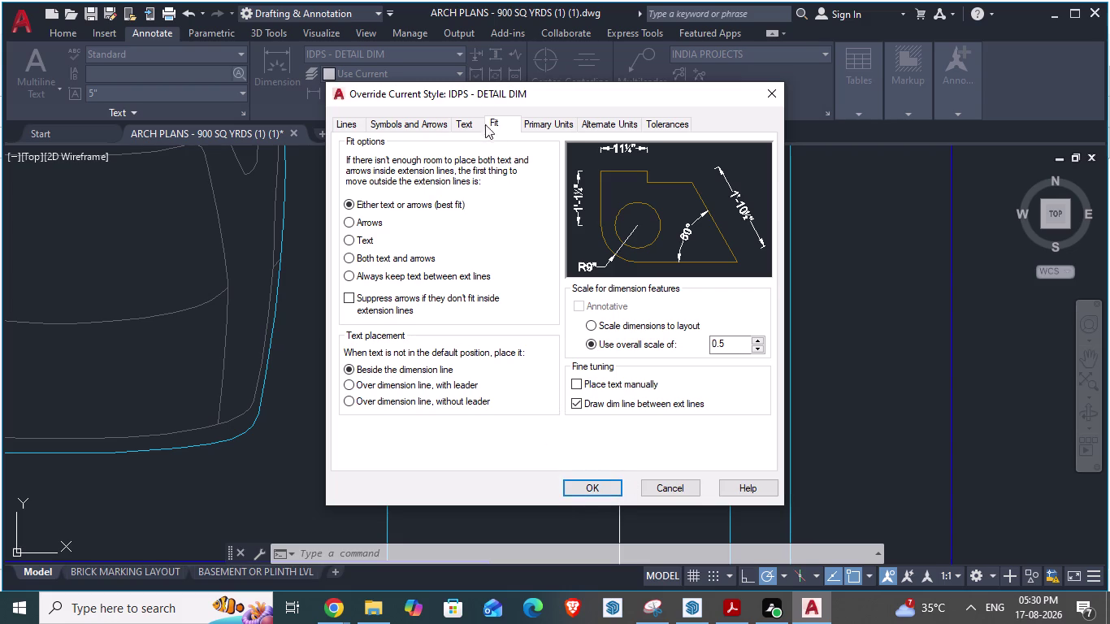
click(462, 123)
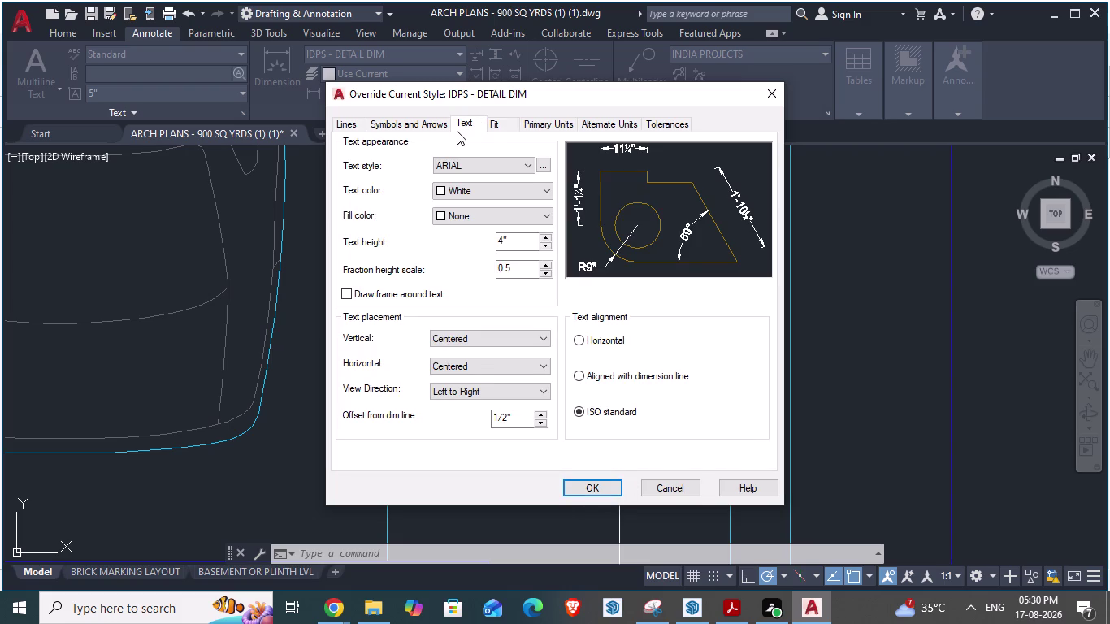